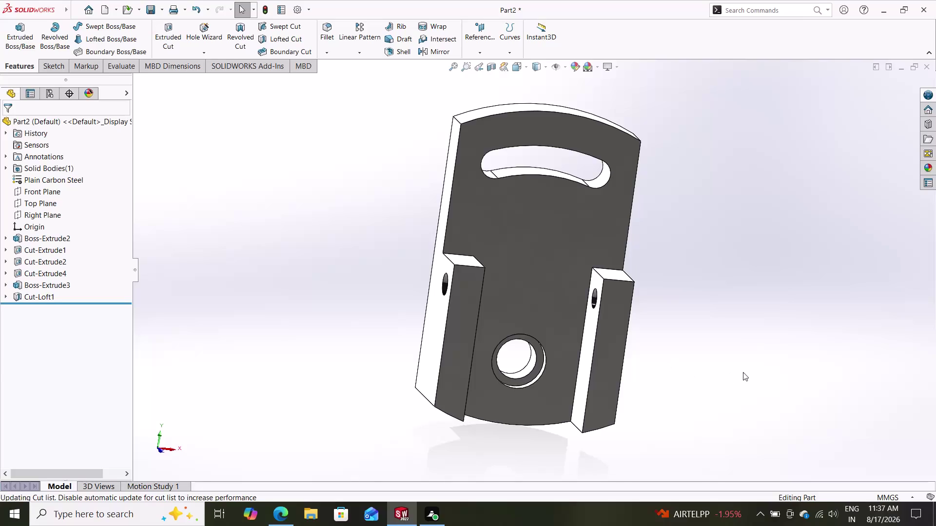
Try a sketch on the Front Plane, exit the empty sketch, and orbit the part slightly.
click(37, 191)
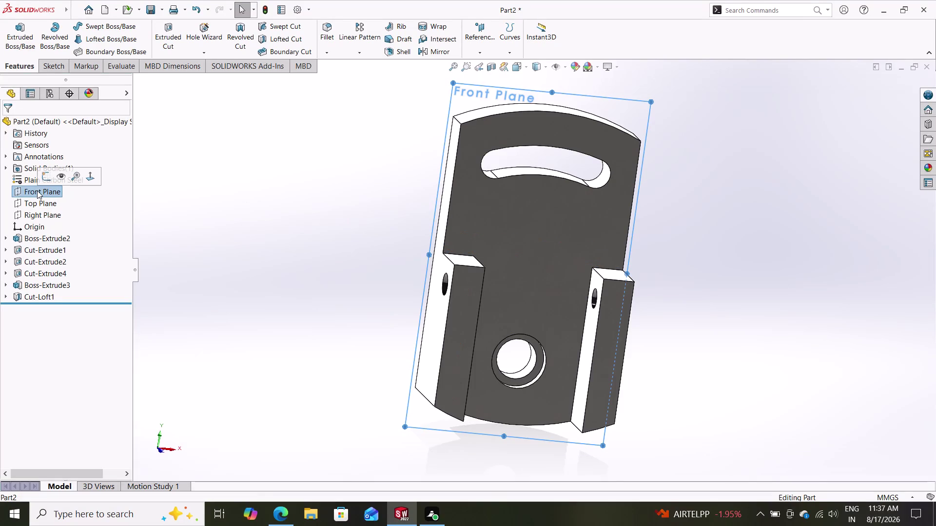
click(45, 177)
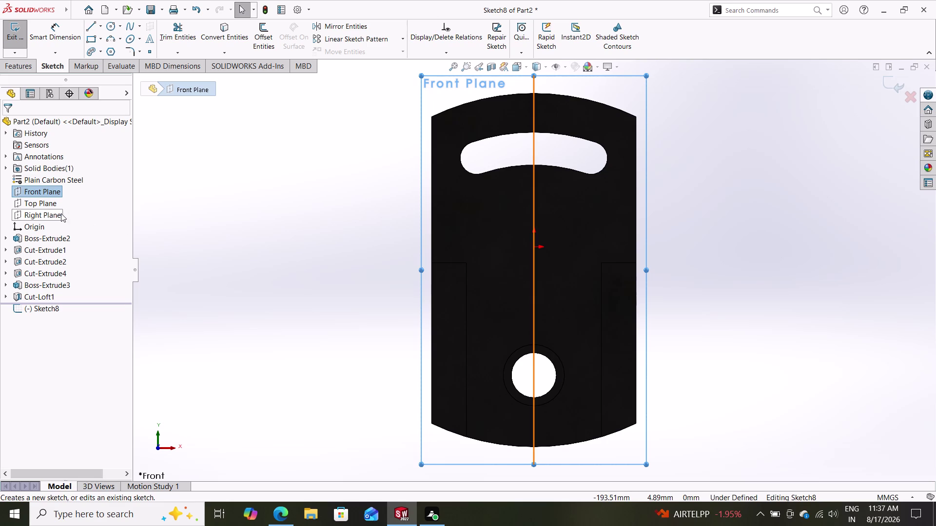
click(47, 207)
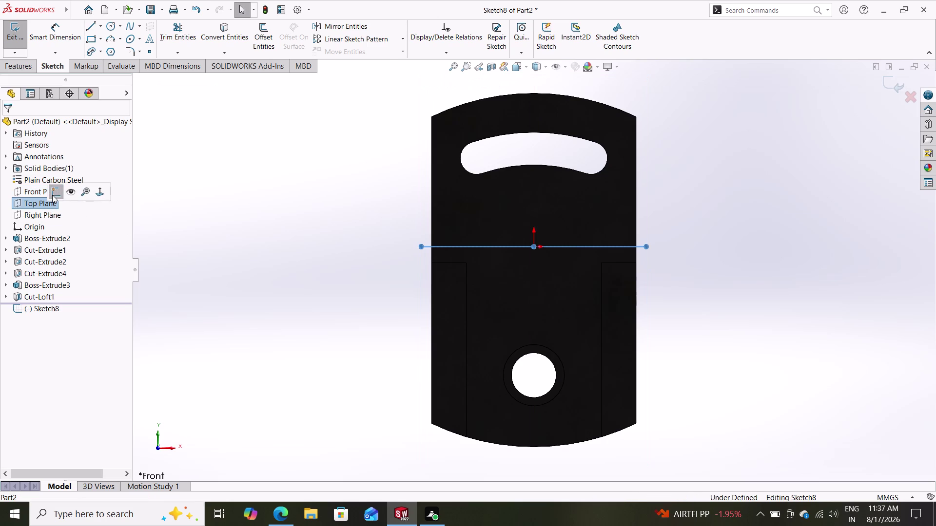
click(52, 195)
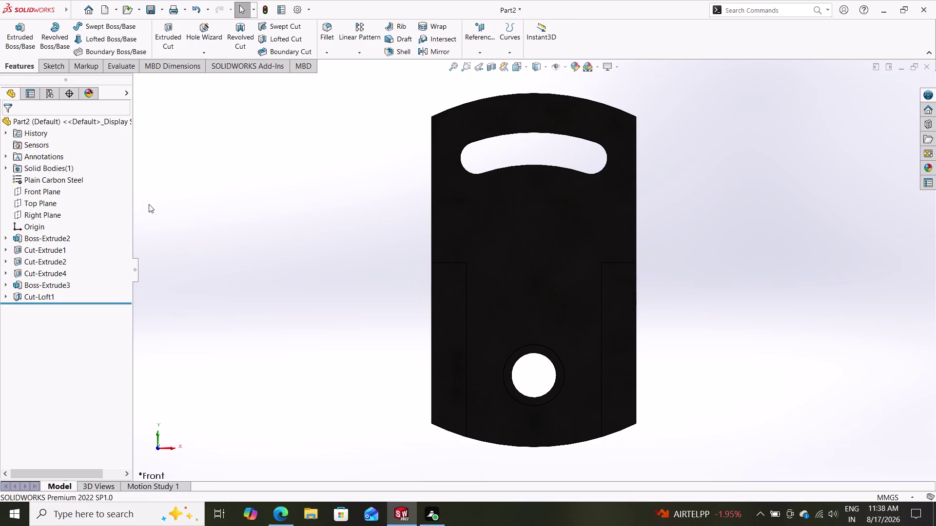
middle_drag(234, 188, 237, 194)
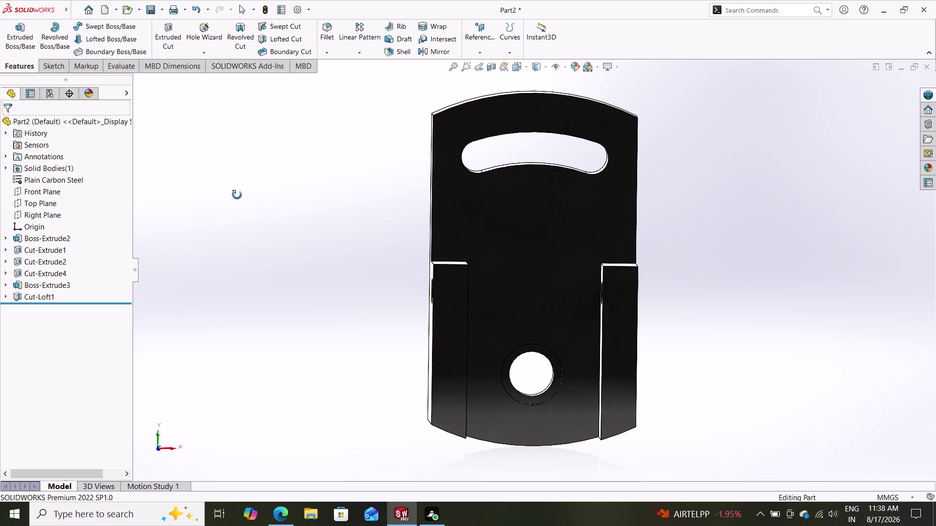
middle_drag(237, 194, 237, 195)
Try a Top Plane sketch, exit it, and start the sketch on the Right Plane instead.
click(55, 202)
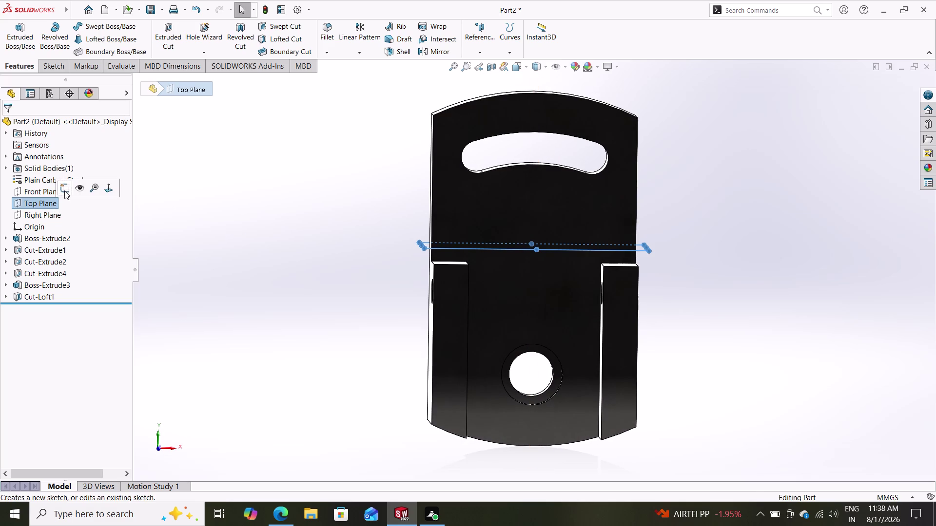
click(64, 191)
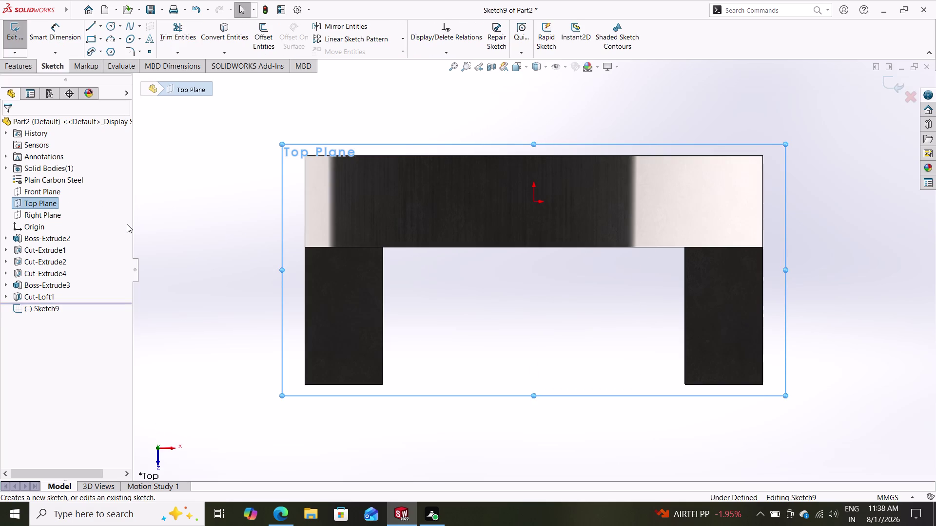
click(51, 213)
click(61, 196)
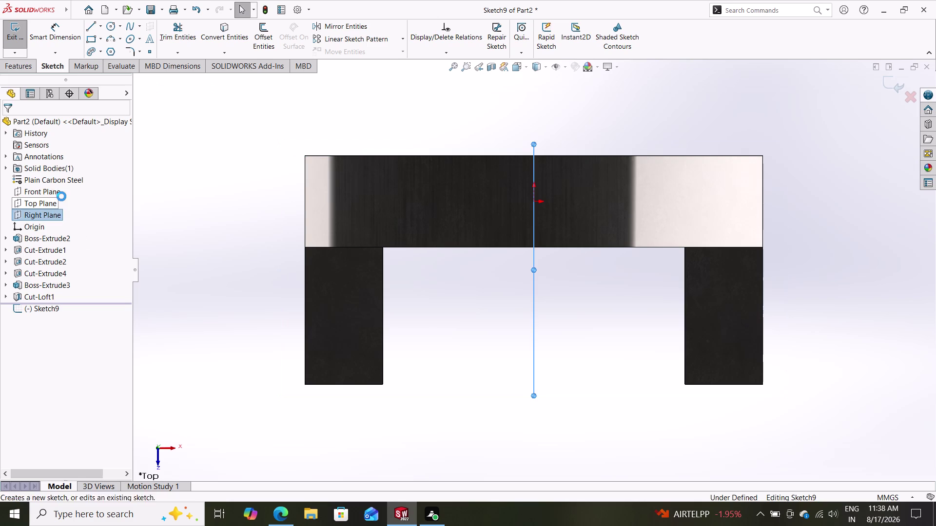
click(30, 214)
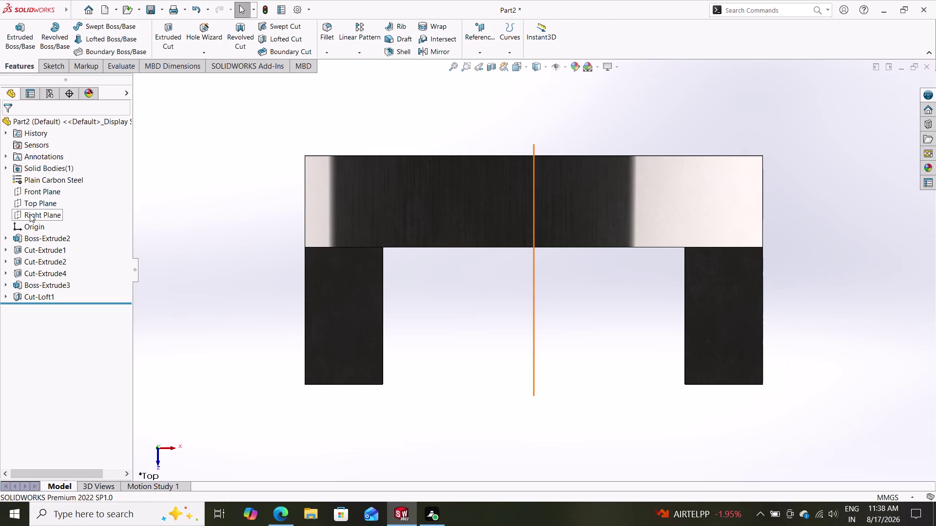
click(38, 202)
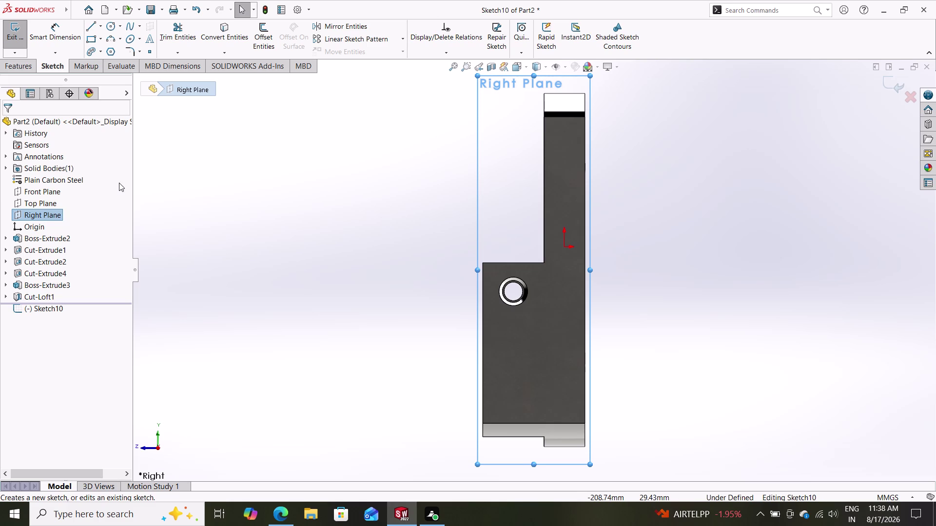
click(525, 69)
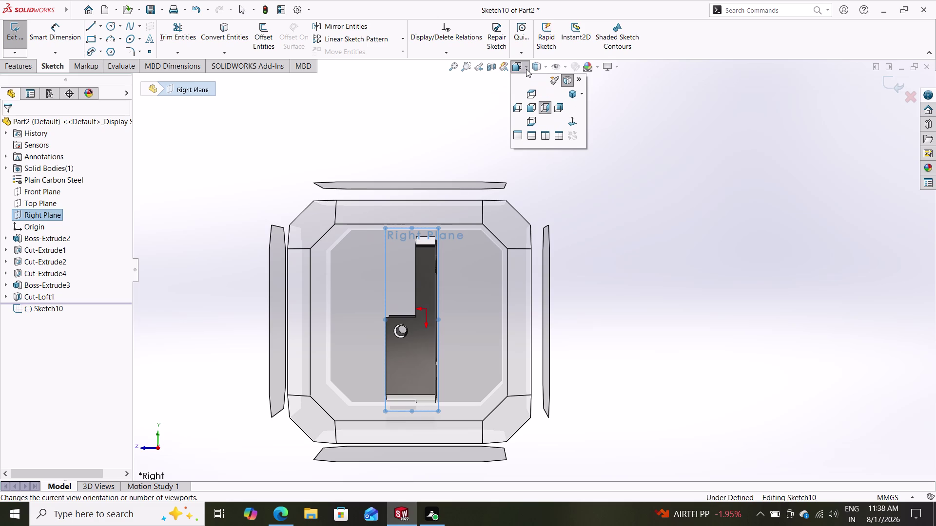
Switch the display style to Hidden Lines Visible to reveal the internal cut outlines.
key(Escape)
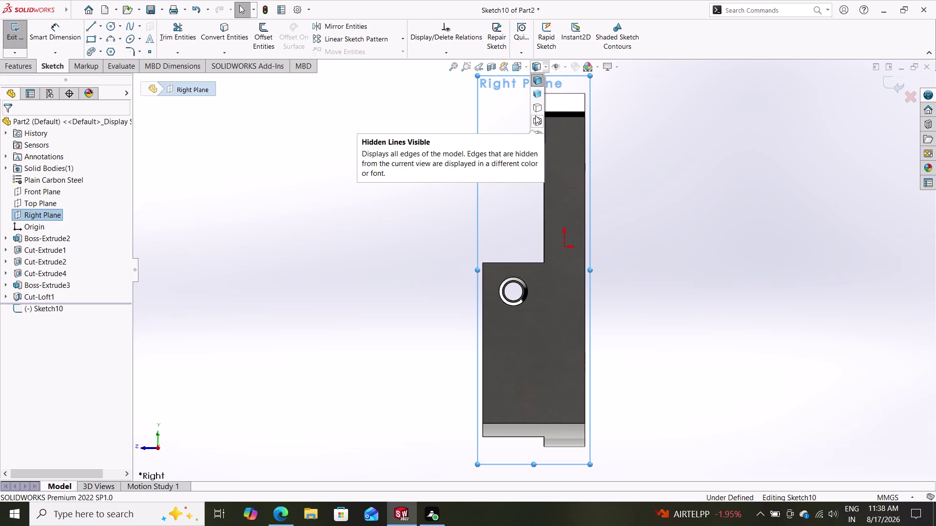
click(535, 115)
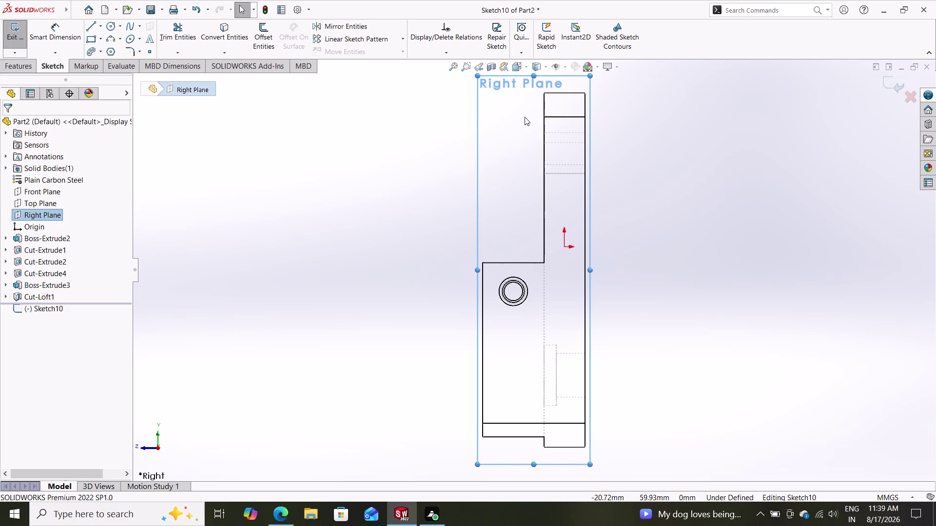
click(547, 67)
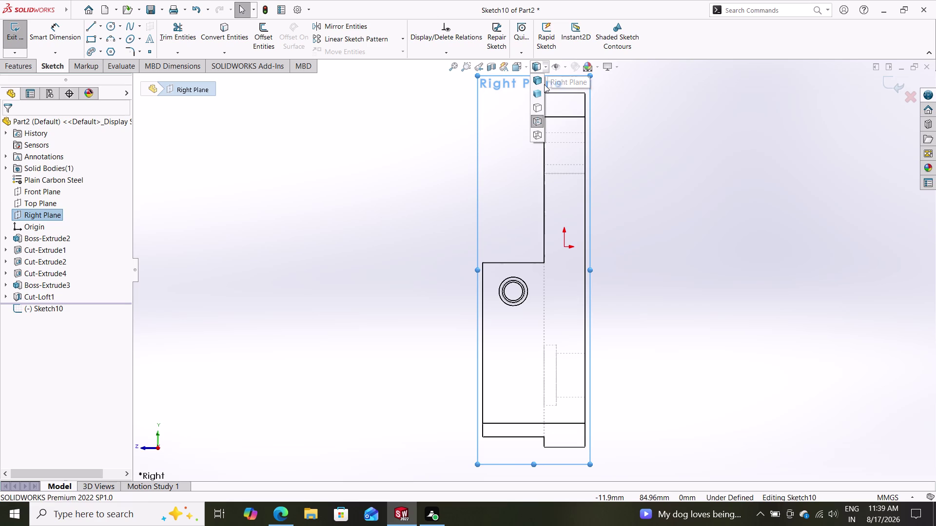
Return the bracket to shaded display and orbit it to inspect the back and lugs.
click(538, 81)
middle_drag(408, 214, 458, 218)
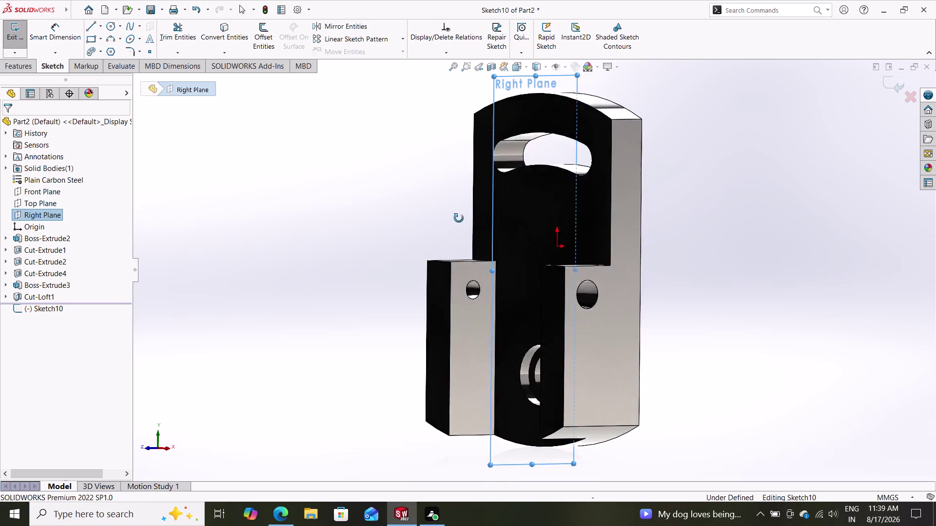
middle_drag(458, 218, 565, 219)
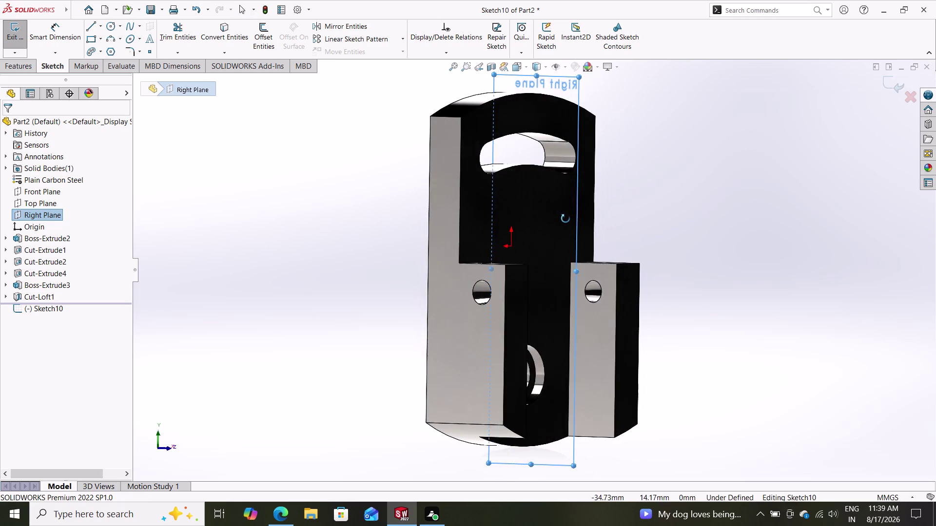
middle_drag(565, 218, 570, 248)
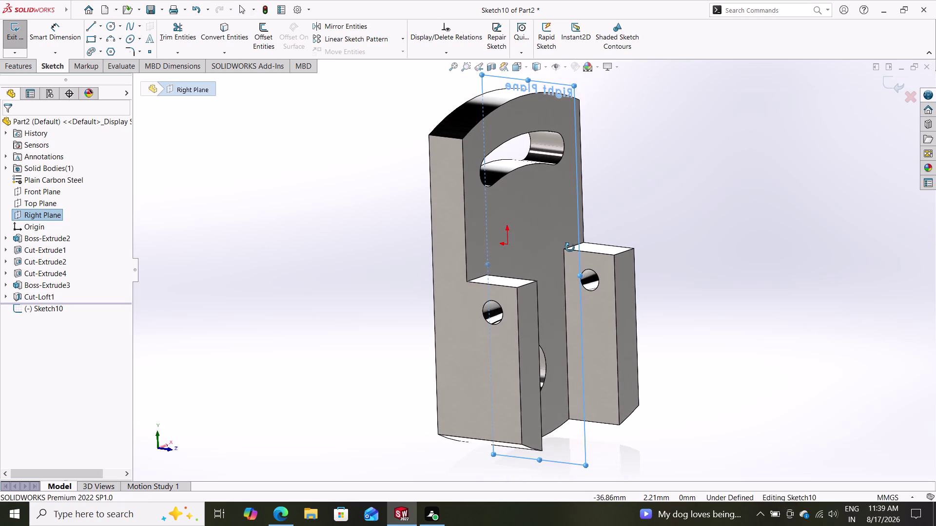
middle_drag(570, 248, 555, 230)
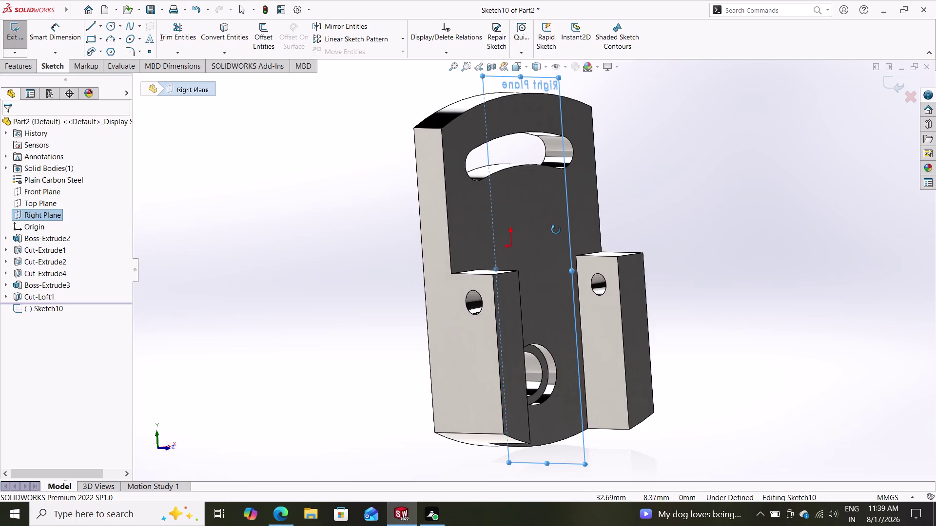
middle_drag(556, 231, 559, 272)
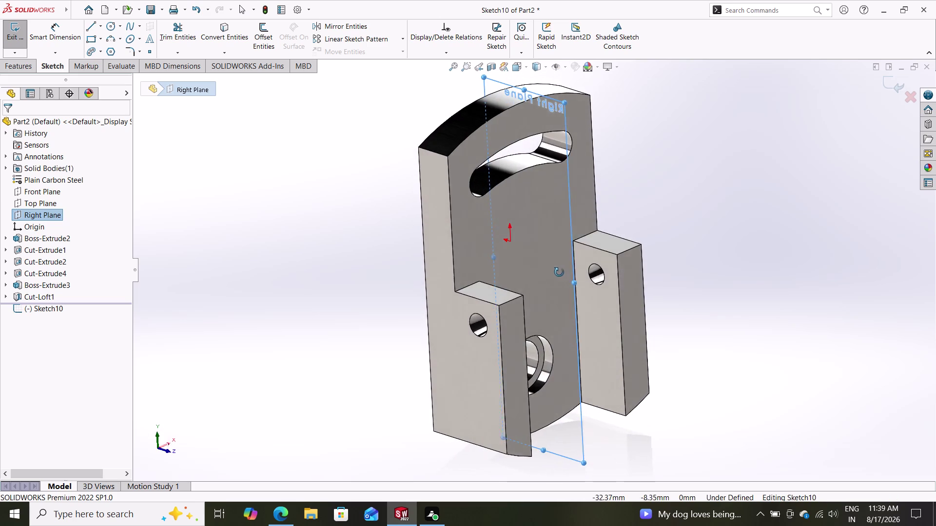
middle_drag(559, 273, 588, 270)
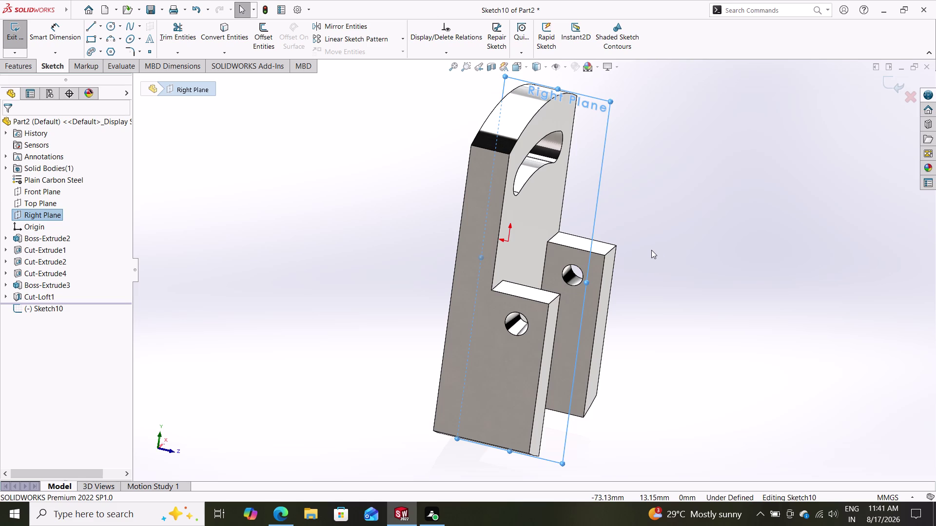
Turn the bracket to its slotted side, close the battery panel, and start saving.
middle_drag(698, 271, 625, 254)
middle_drag(625, 254, 624, 252)
middle_drag(658, 274, 711, 264)
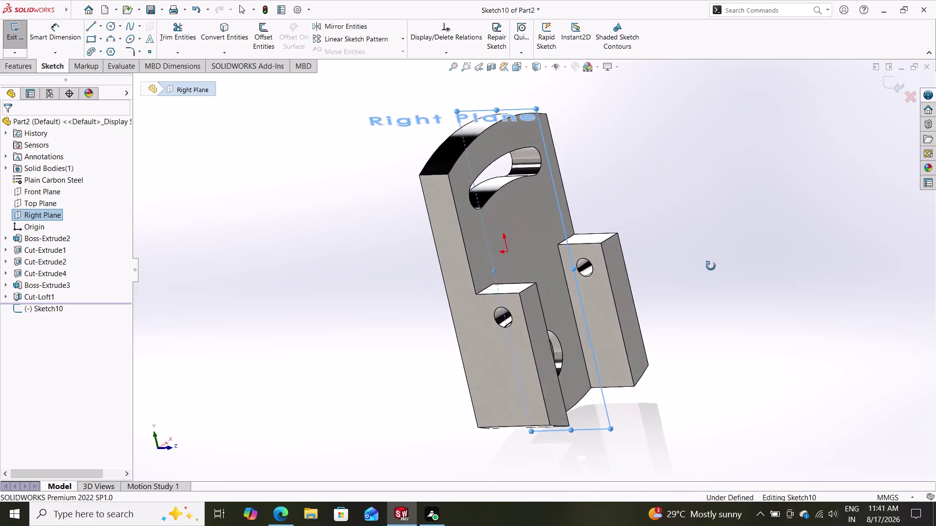
middle_drag(710, 264, 686, 286)
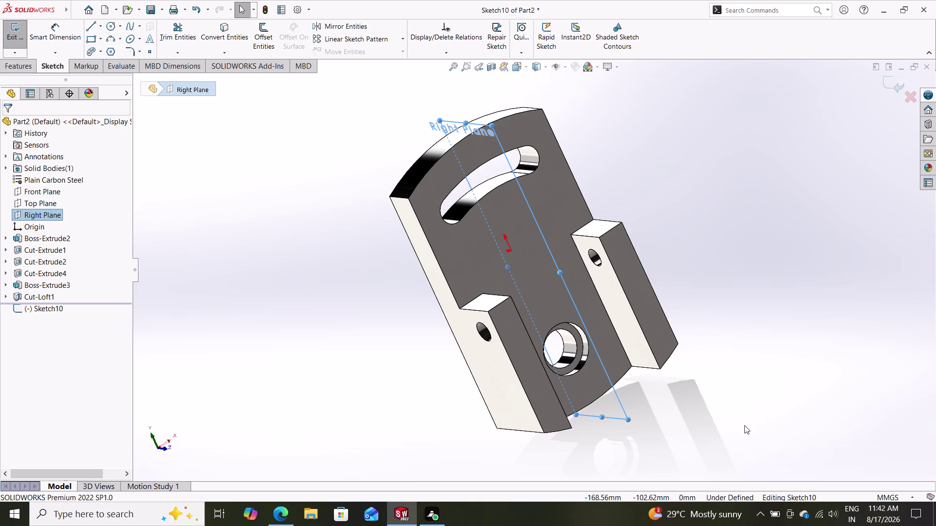
click(774, 516)
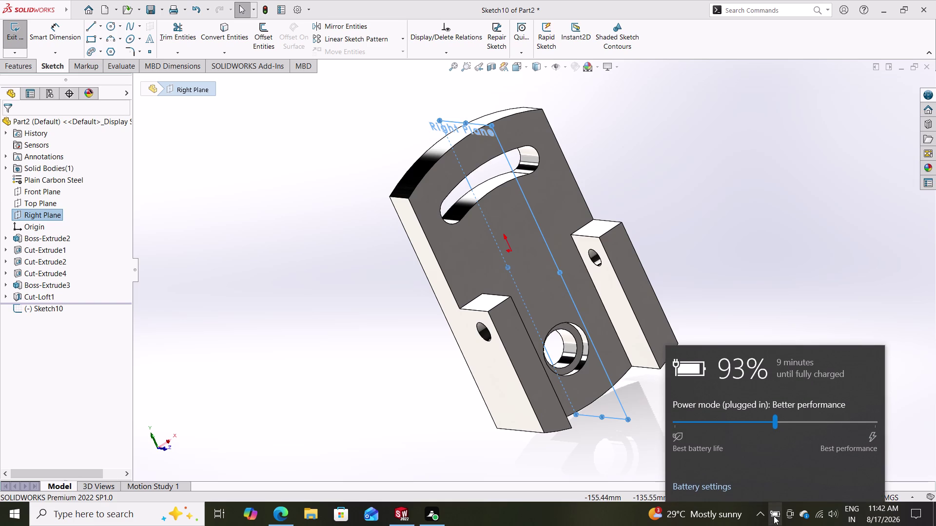
click(744, 309)
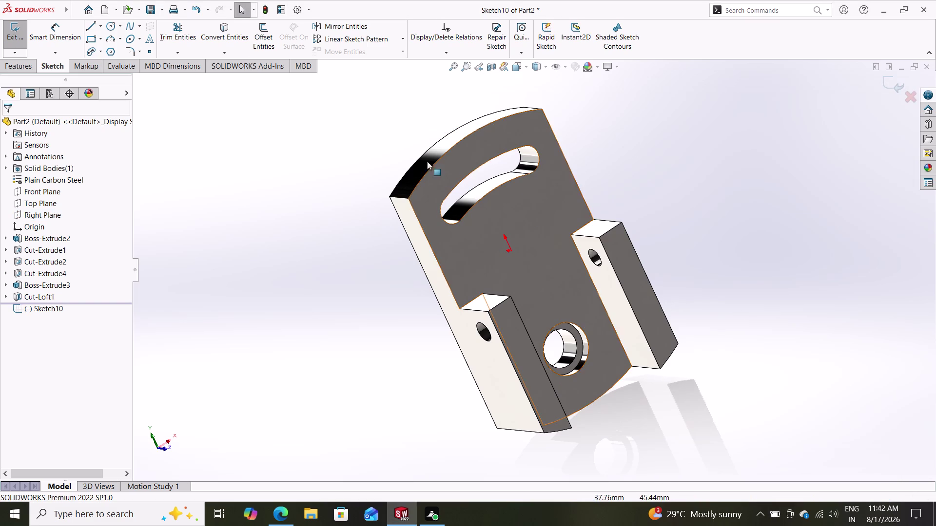
click(164, 8)
click(171, 43)
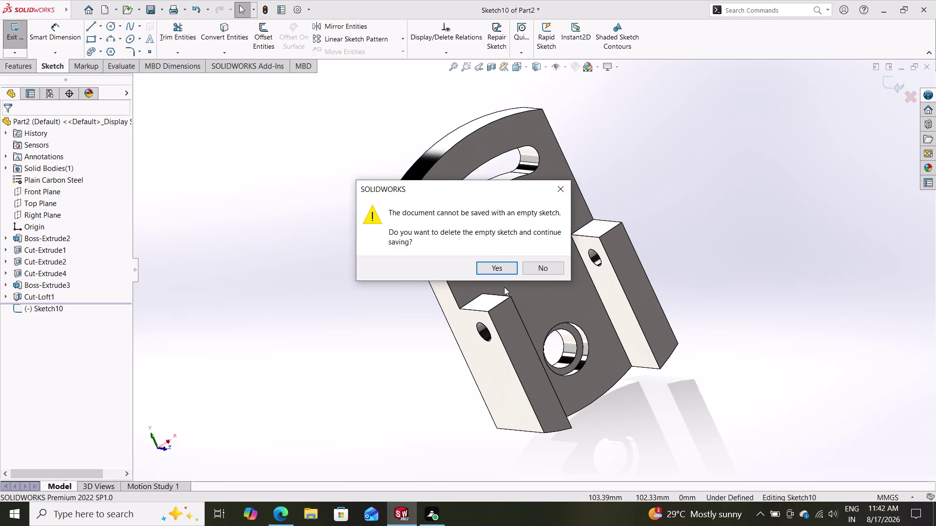
Delete the empty sketch, then create and open a 'shaper tool' folder in Documents.
click(499, 266)
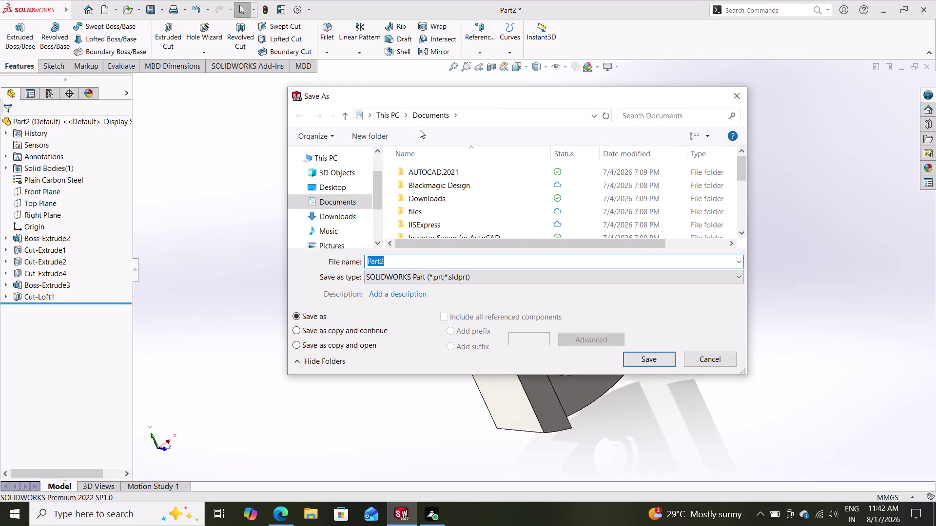
click(380, 133)
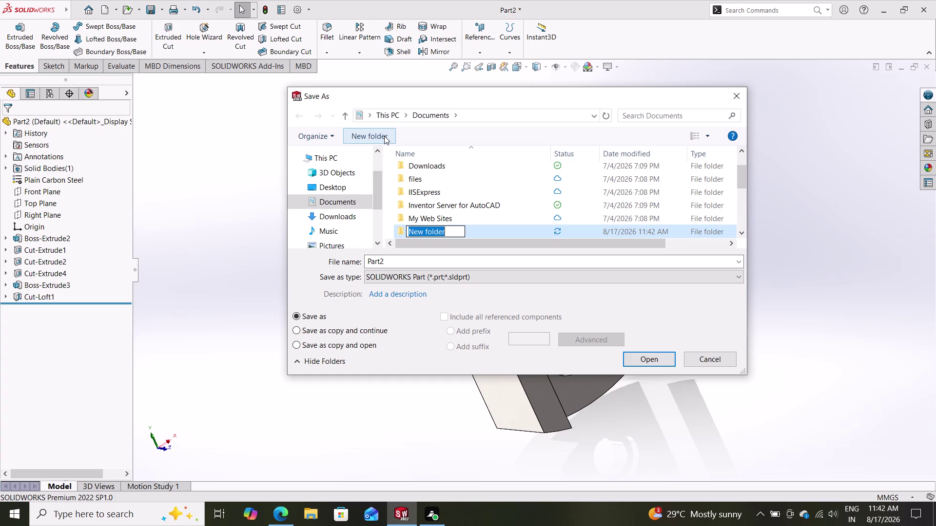
text(s)
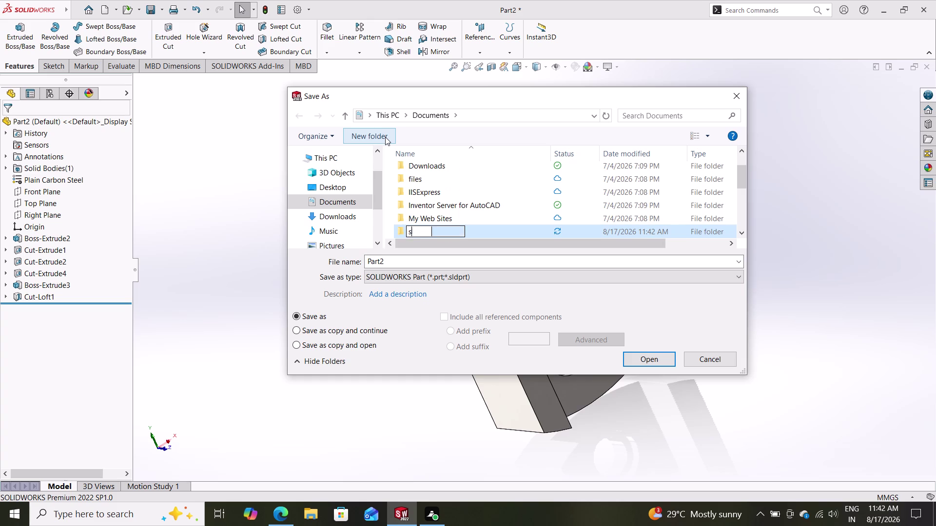
text(haper)
key(space)
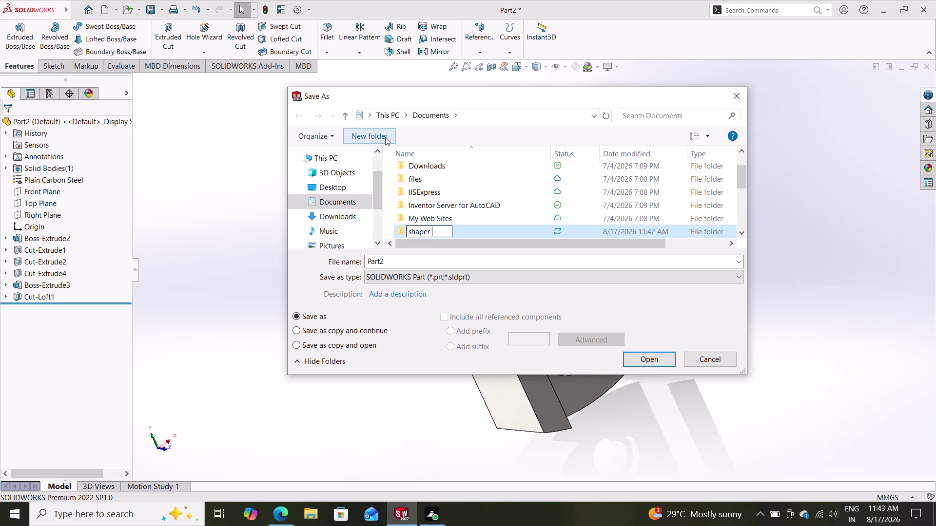
text(ttol)
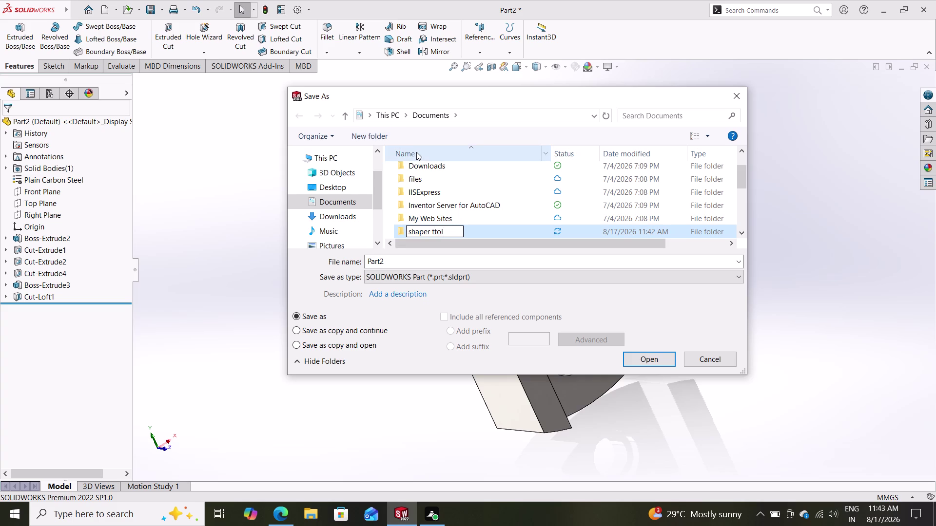
key(BackSpace)
key(BackSpace)
key(BackSpace)
text(oo)
text(l)
key(Return)
double_click(444, 235)
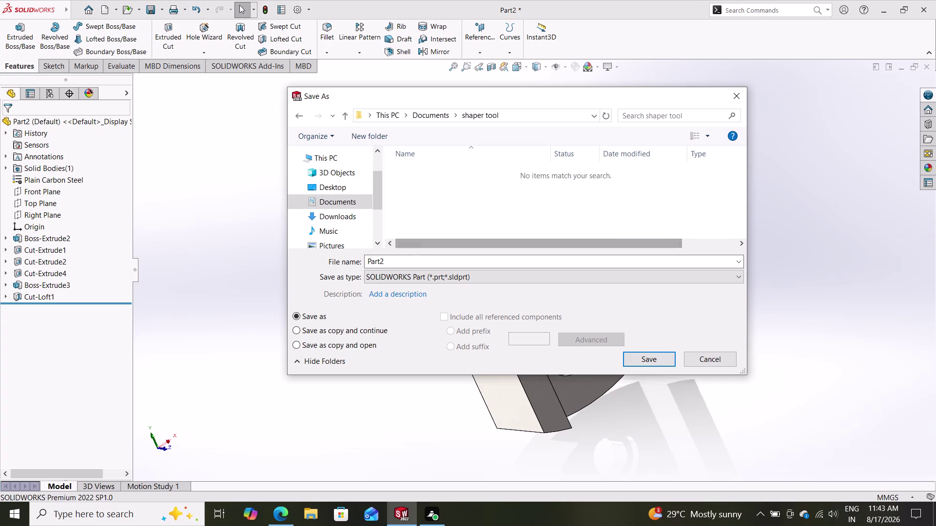
Rename the file to 'swivel plate', save it, and choose to rebuild.
drag(406, 259, 335, 255)
text(sw)
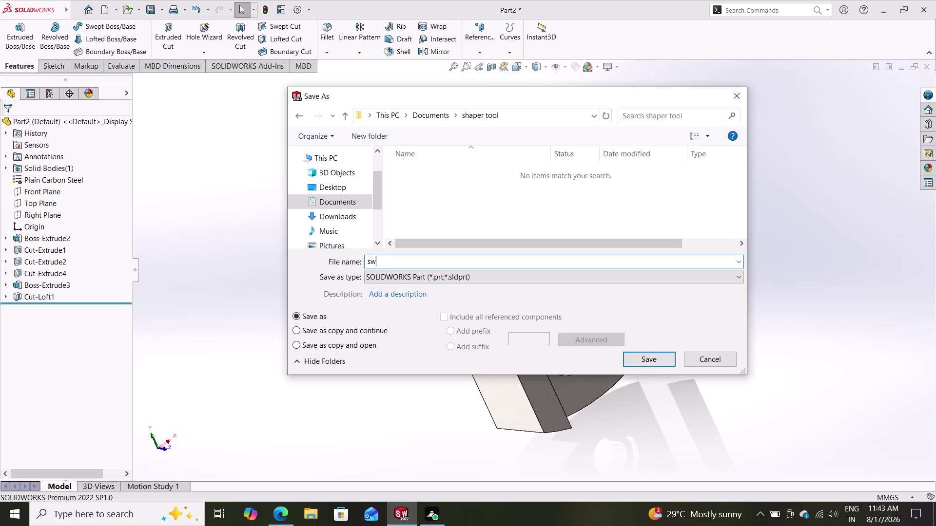
text(ivel)
key(space)
text(plate)
click(642, 364)
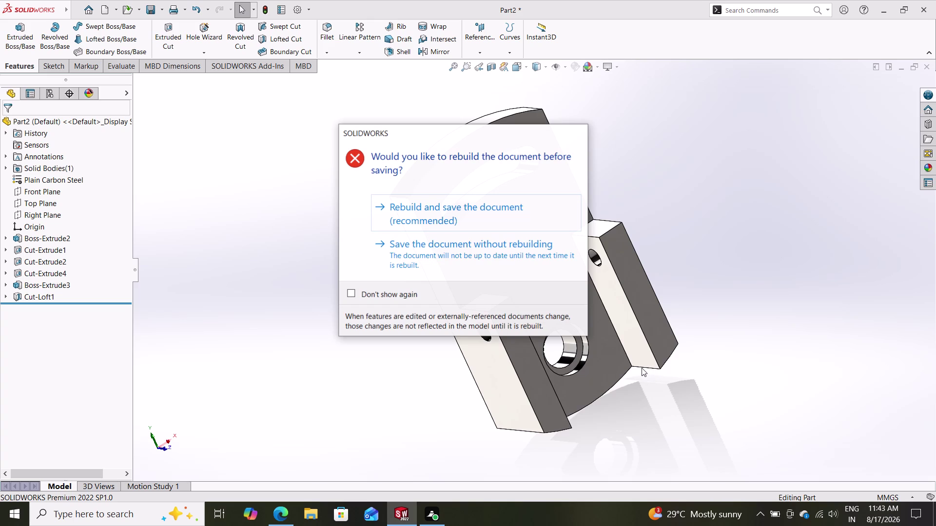
click(495, 215)
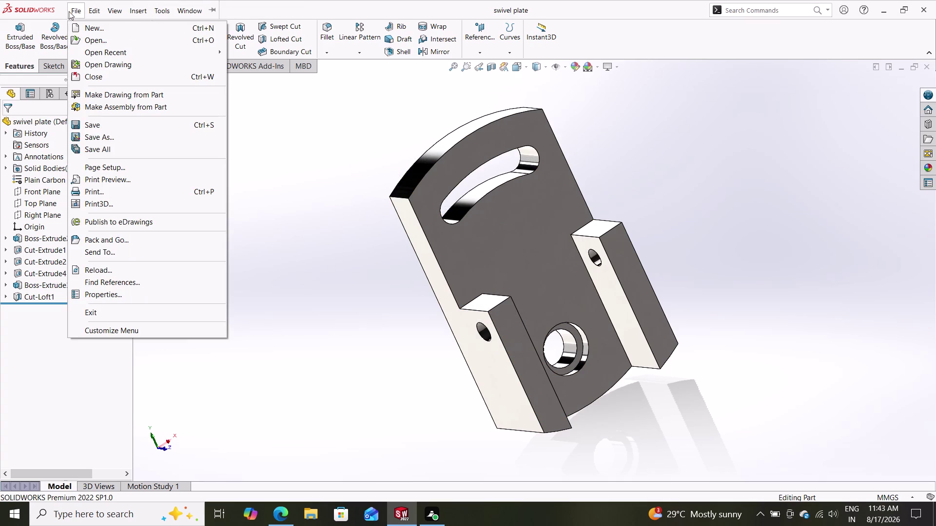
Reopen Save As to confirm 'swivel plate' is in the shaper tool folder, then cancel.
click(360, 287)
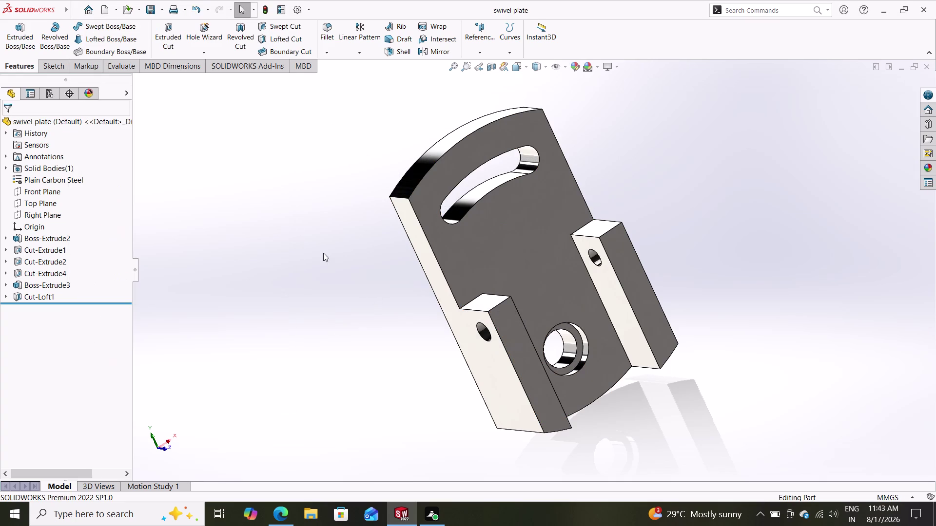
click(161, 7)
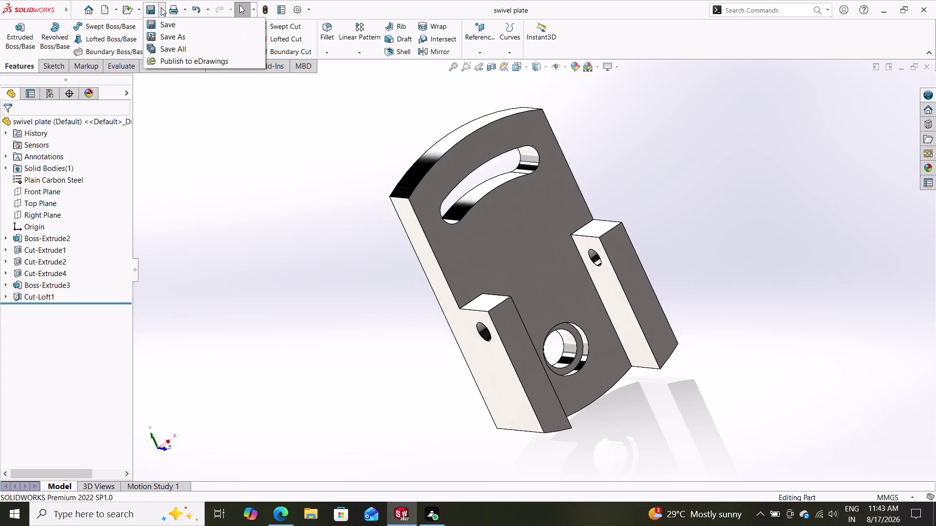
click(180, 40)
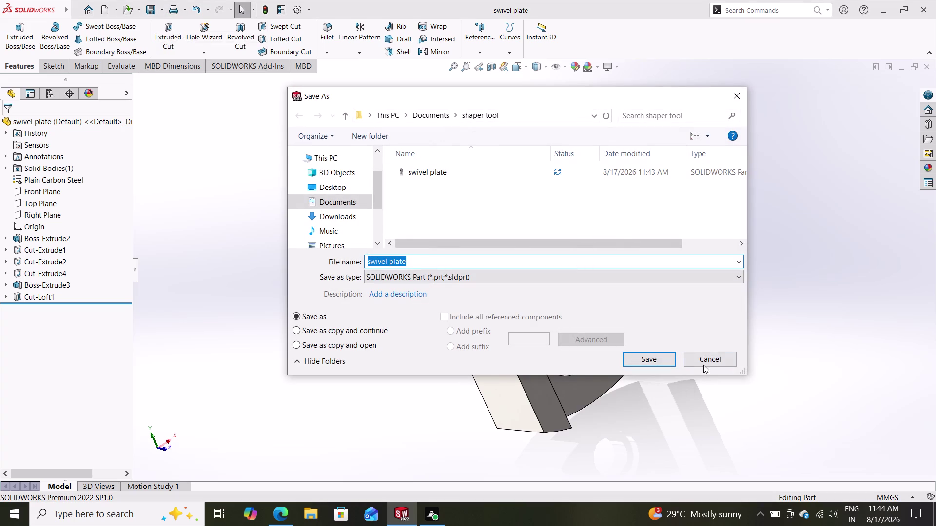
click(701, 352)
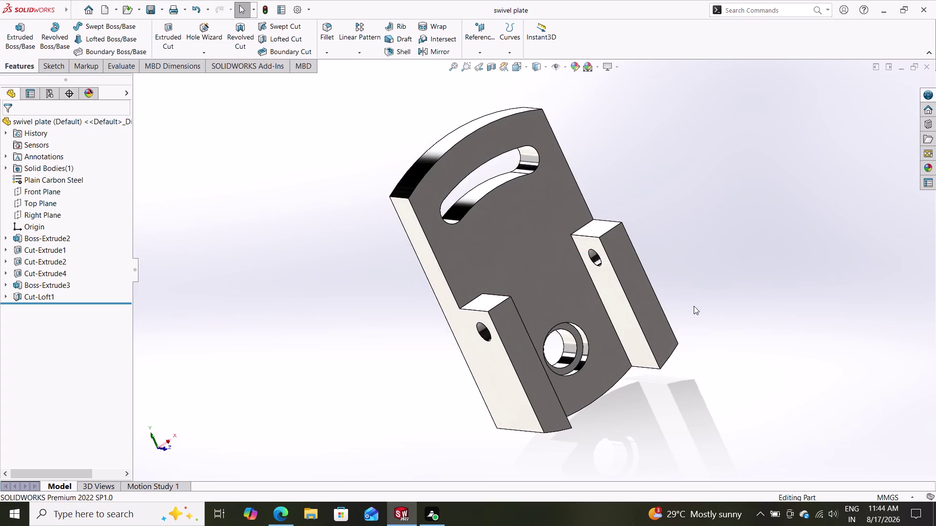